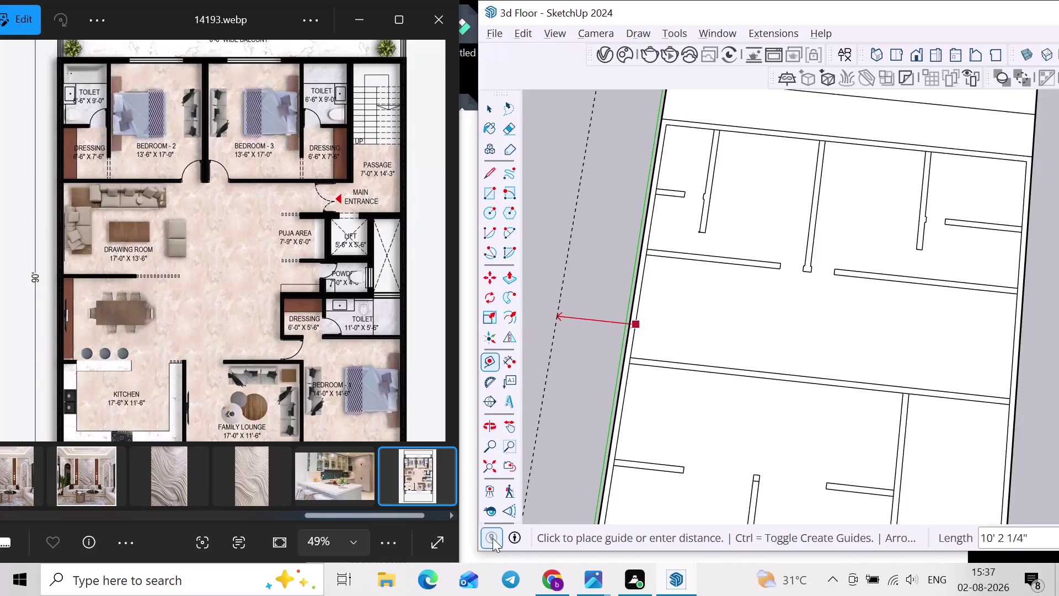
Use Alt+Tab to show the open-windows switcher for moving between the model and floor plan image.
key(alt+Tab)
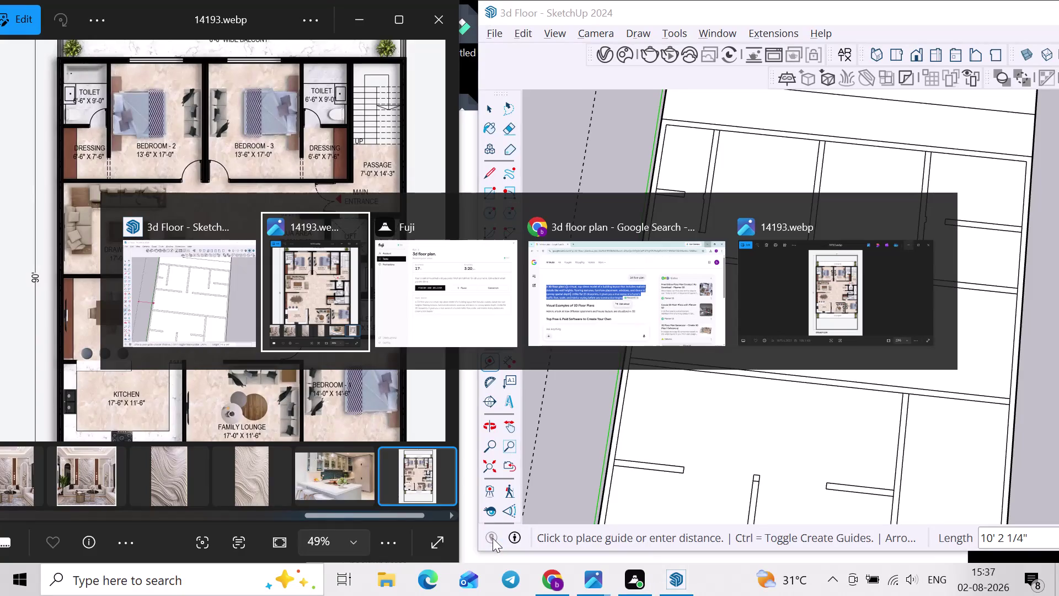